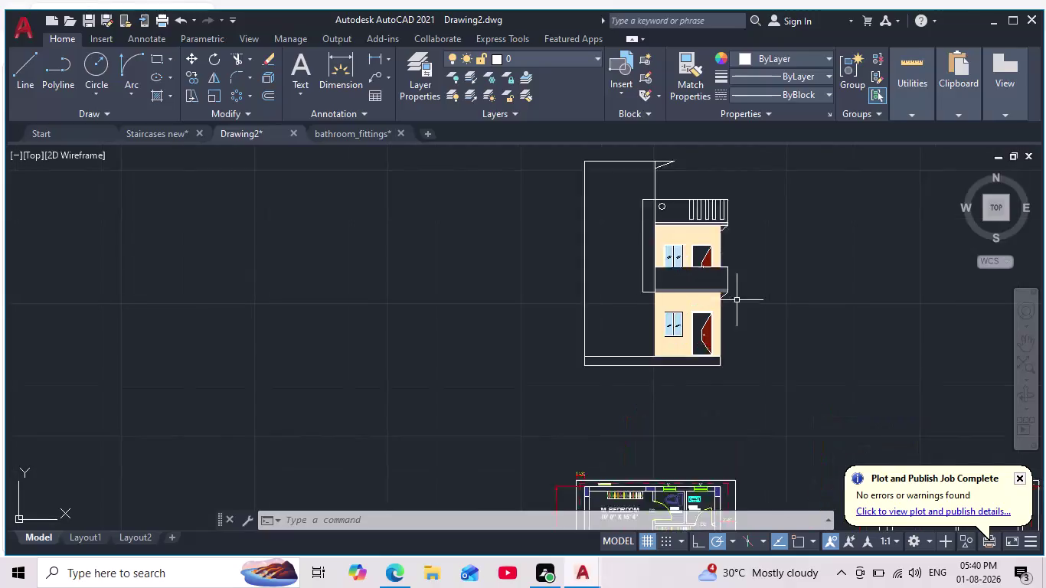
Pan and zoom around the two-storey front elevation to frame it.
middle_click(737, 298)
scroll(up, 3)
scroll(down, 3)
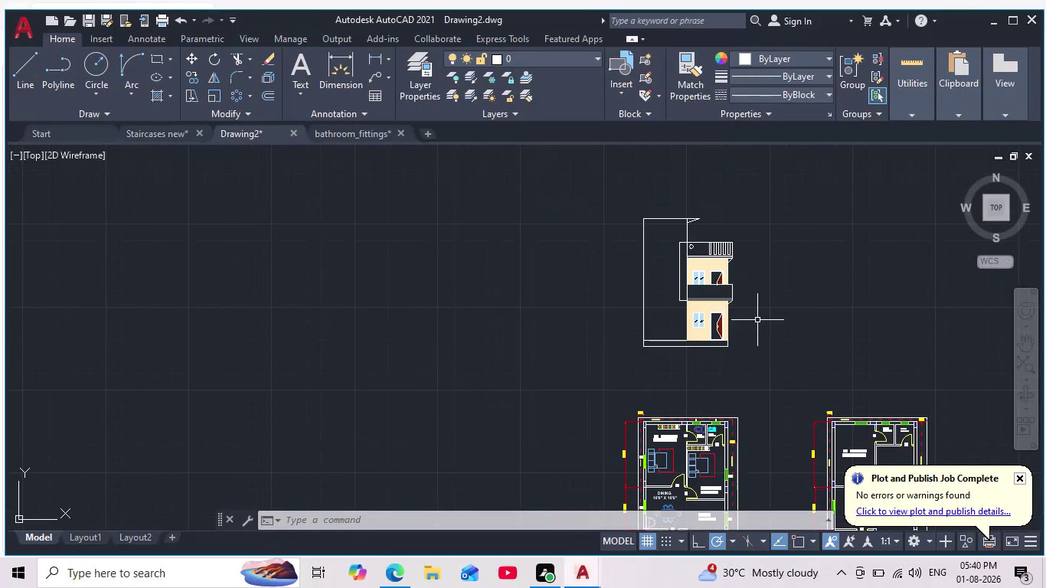
middle_drag(748, 308, 750, 326)
scroll(up, 3)
scroll(down, 3)
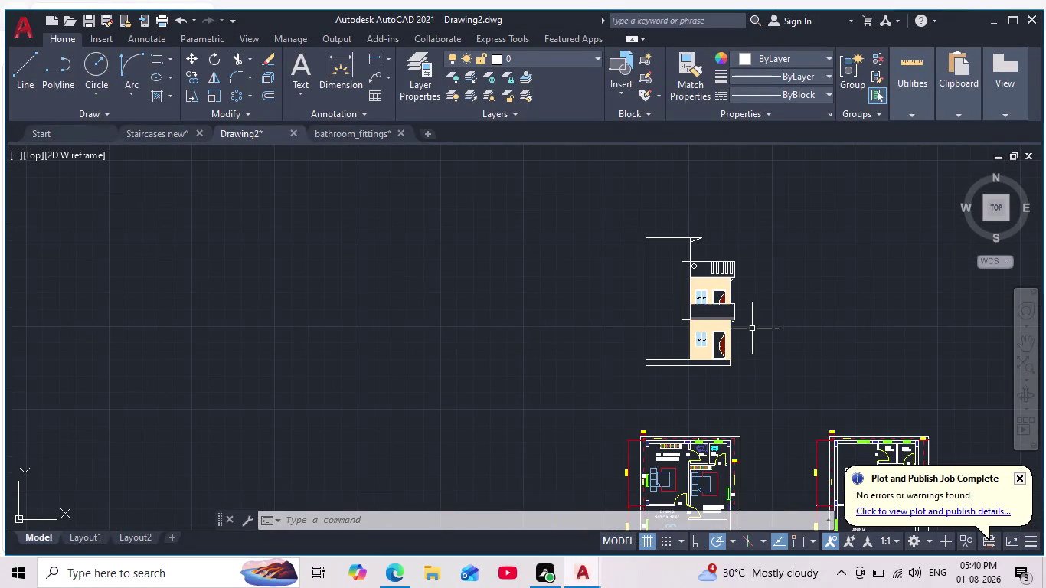
scroll(up, 3)
scroll(down, 3)
scroll(up, 3)
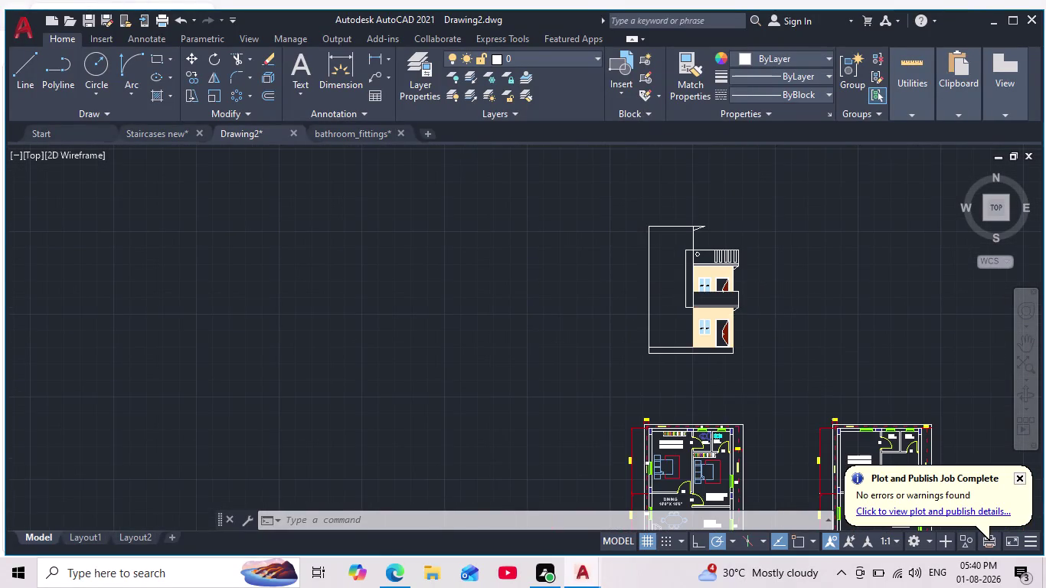
scroll(up, 3)
middle_click(741, 308)
scroll(down, 3)
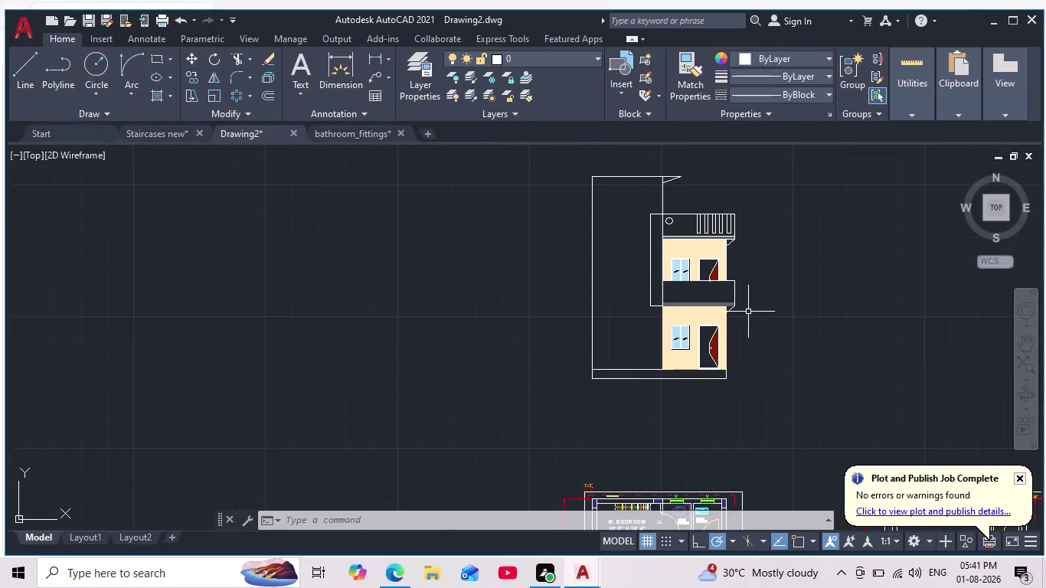
scroll(up, 3)
scroll(up, 3)
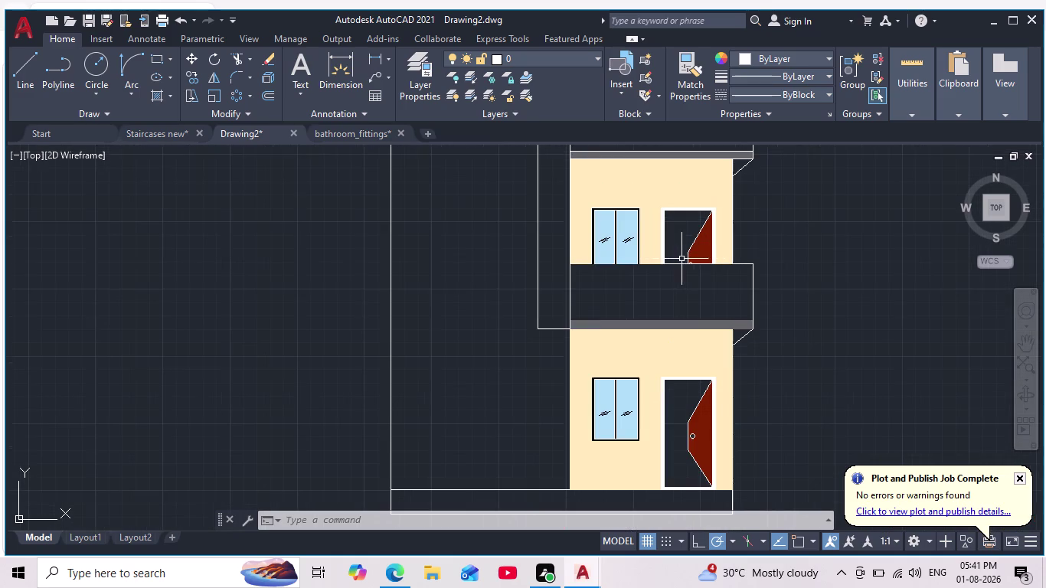
scroll(down, 3)
middle_drag(782, 303, 781, 325)
scroll(down, 3)
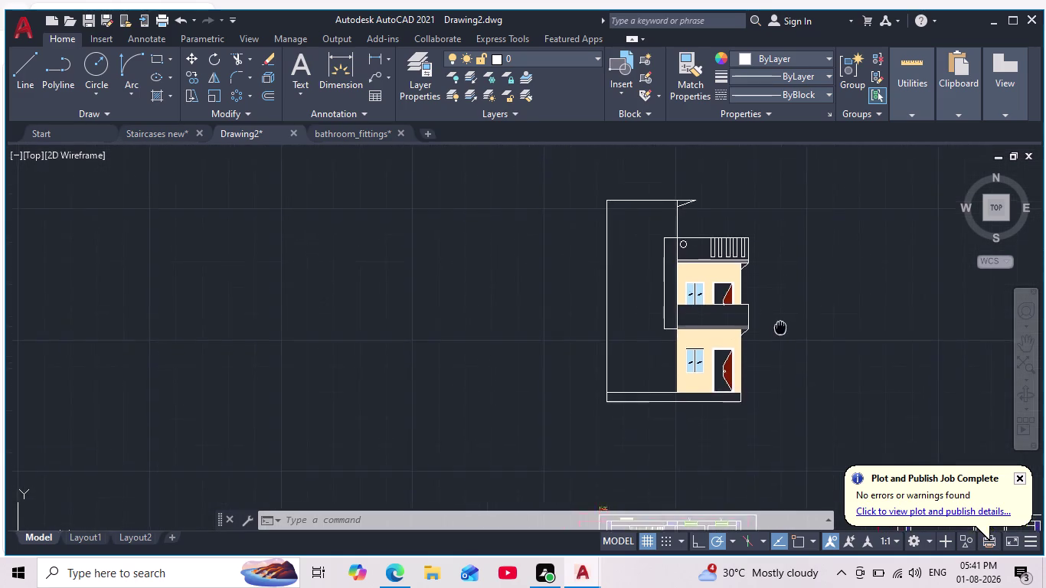
middle_drag(781, 325, 776, 336)
scroll(down, 3)
scroll(up, 3)
scroll(up, 3)
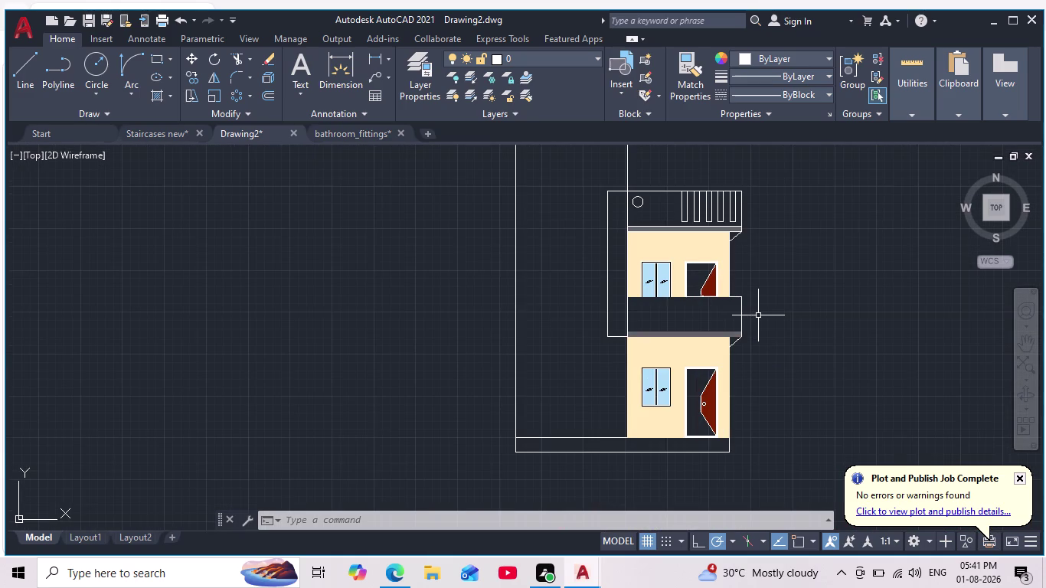
Solid-hatch the floor slab and the tall parapet strip in grey.
key(h)
key(Return)
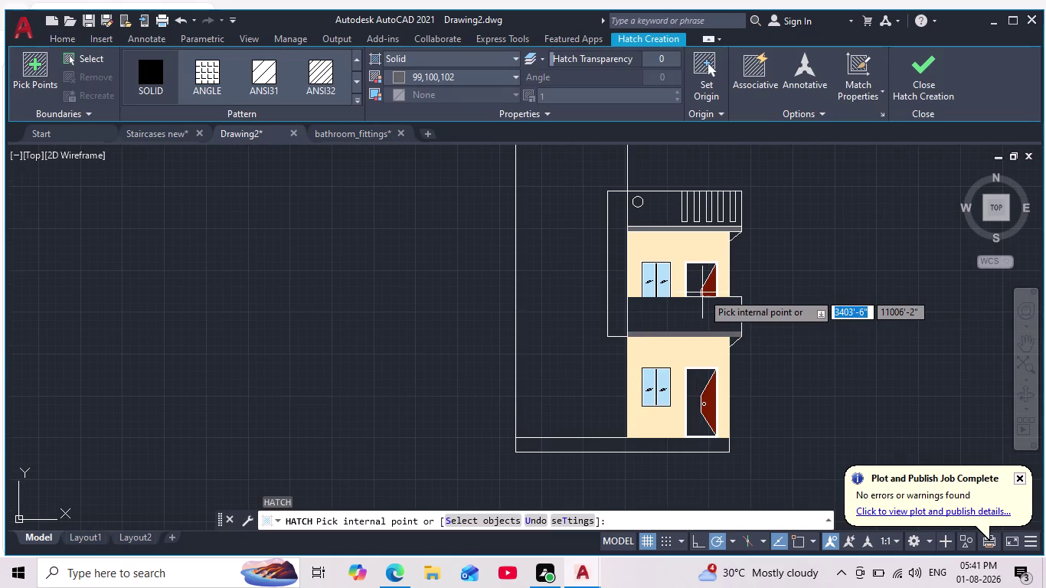
scroll(down, 3)
scroll(down, 3)
scroll(up, 3)
scroll(up, 3)
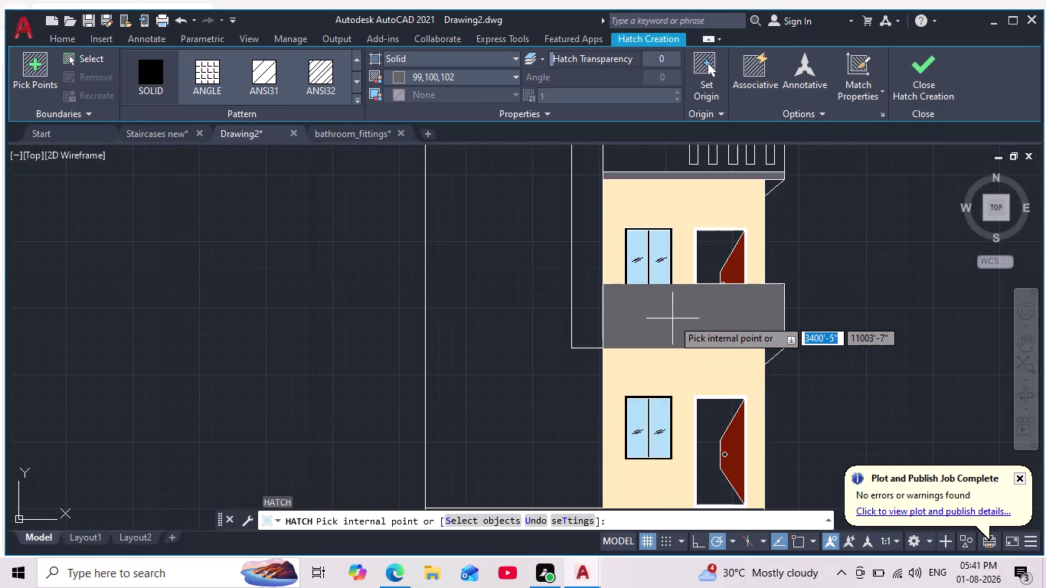
scroll(down, 3)
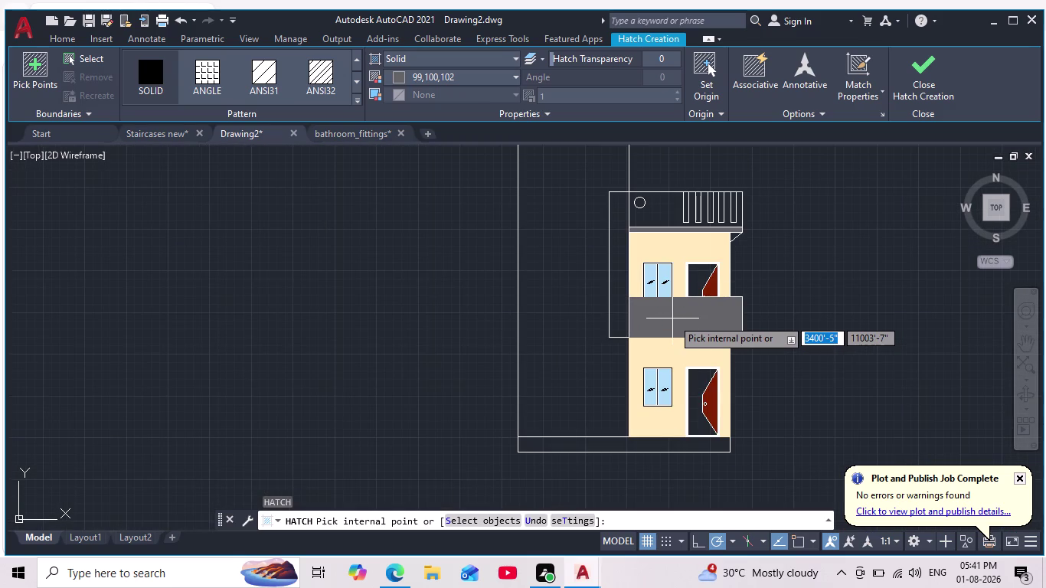
scroll(up, 3)
scroll(down, 3)
scroll(up, 3)
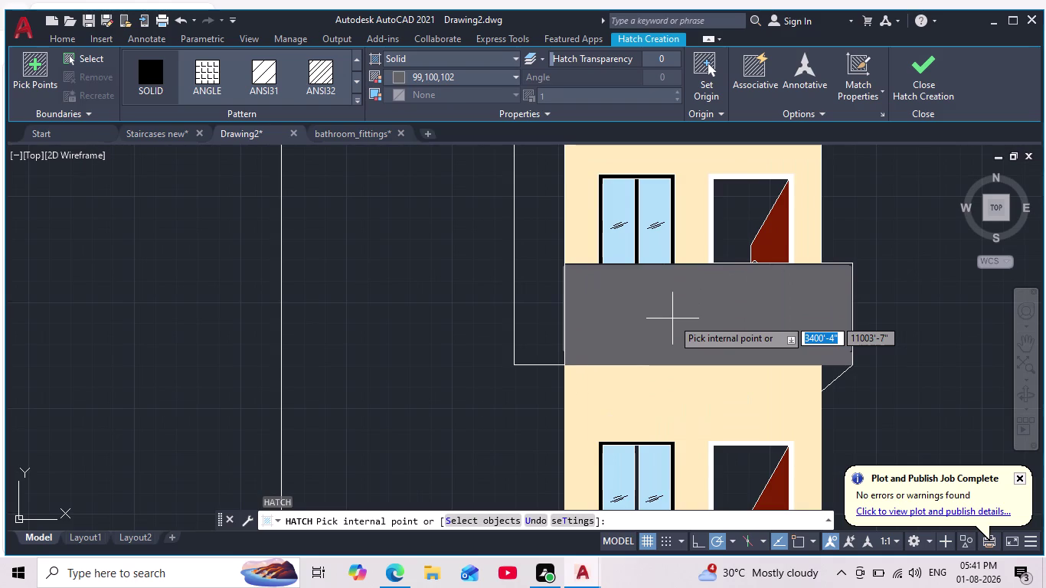
scroll(down, 3)
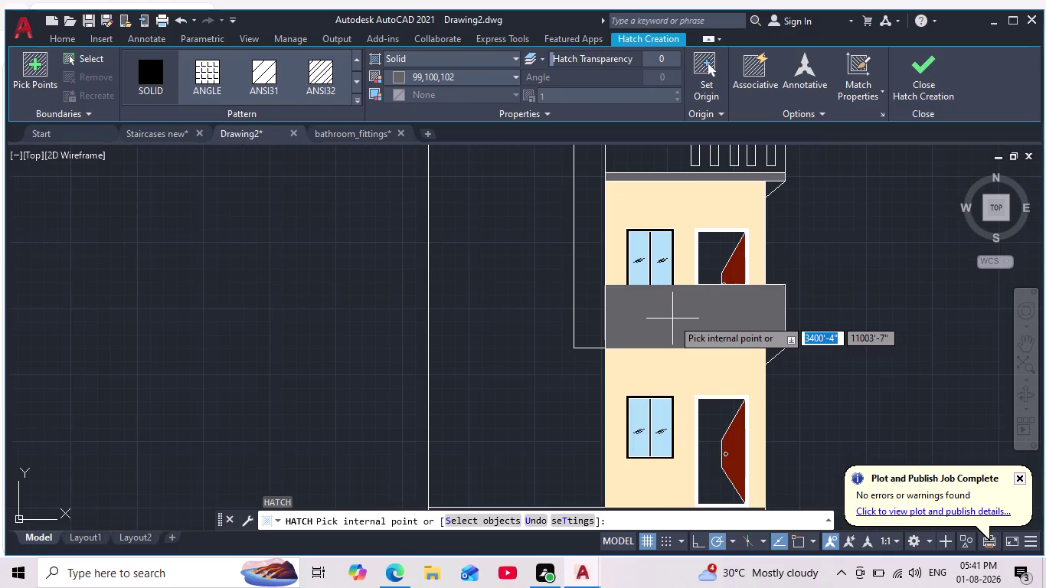
click(672, 318)
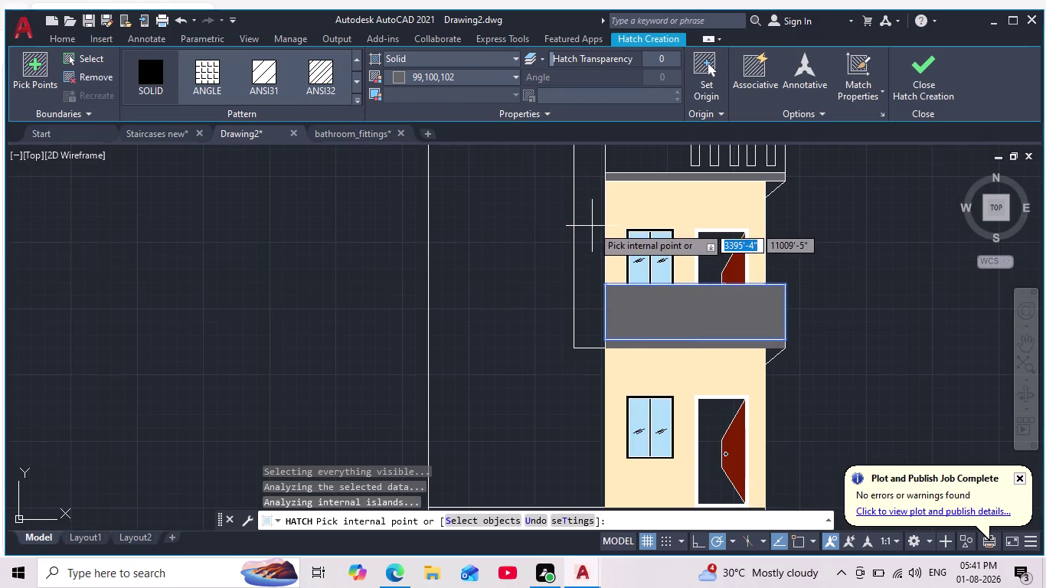
middle_drag(591, 241, 577, 390)
click(574, 345)
scroll(down, 3)
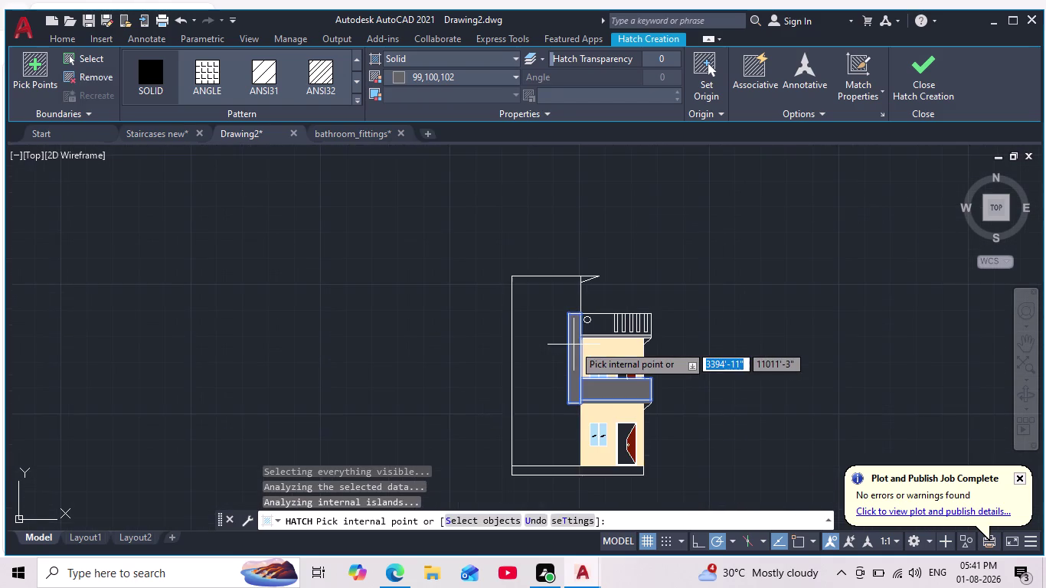
scroll(up, 3)
scroll(up, 3)
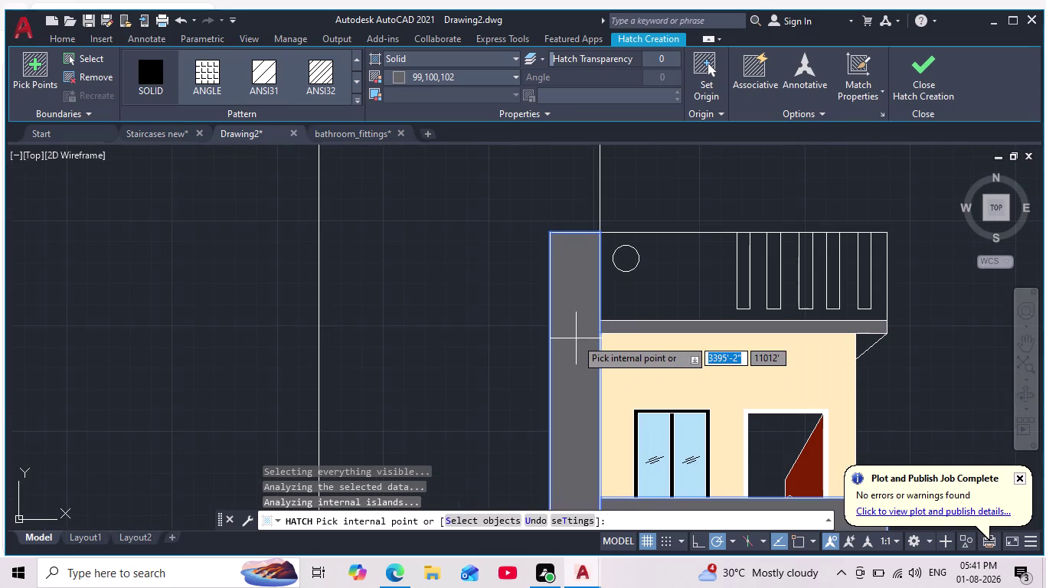
key(Escape)
Recentre the elevation and start a line at the slab's top-left corner.
scroll(down, 3)
middle_drag(875, 349, 815, 308)
scroll(down, 3)
scroll(up, 3)
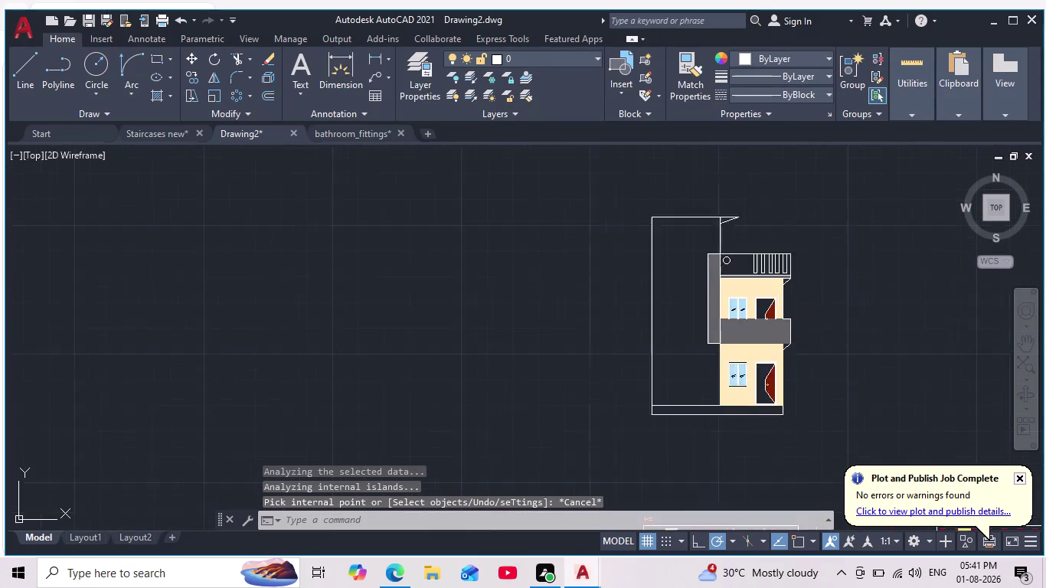
scroll(up, 3)
scroll(down, 3)
middle_drag(849, 347, 713, 395)
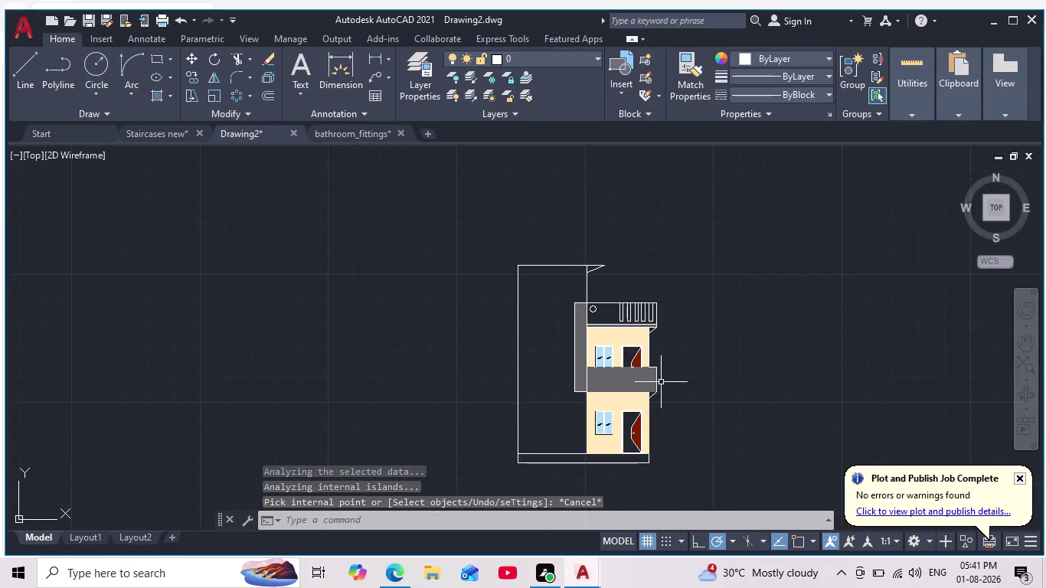
scroll(up, 3)
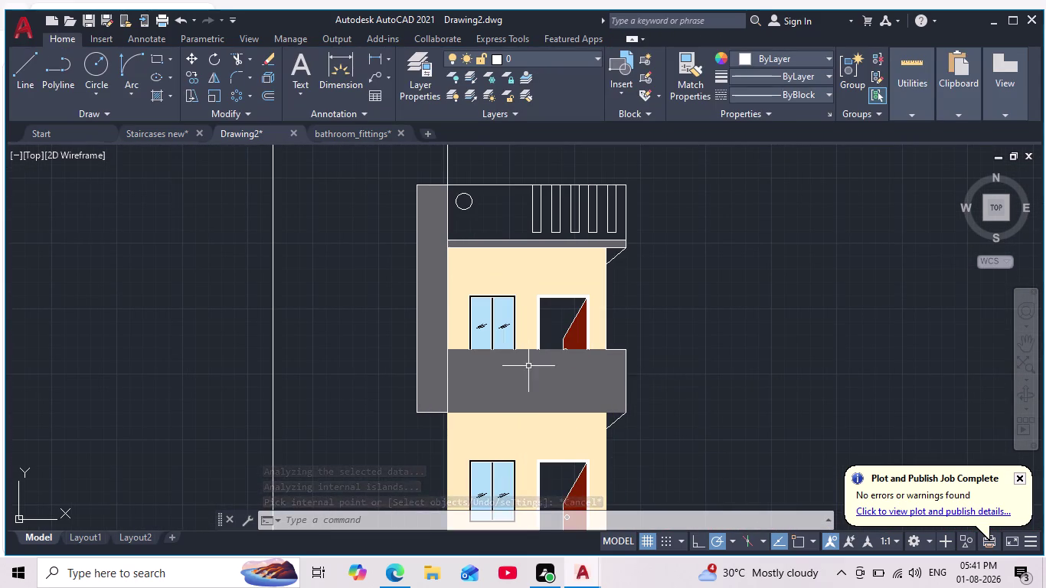
scroll(up, 3)
click(23, 67)
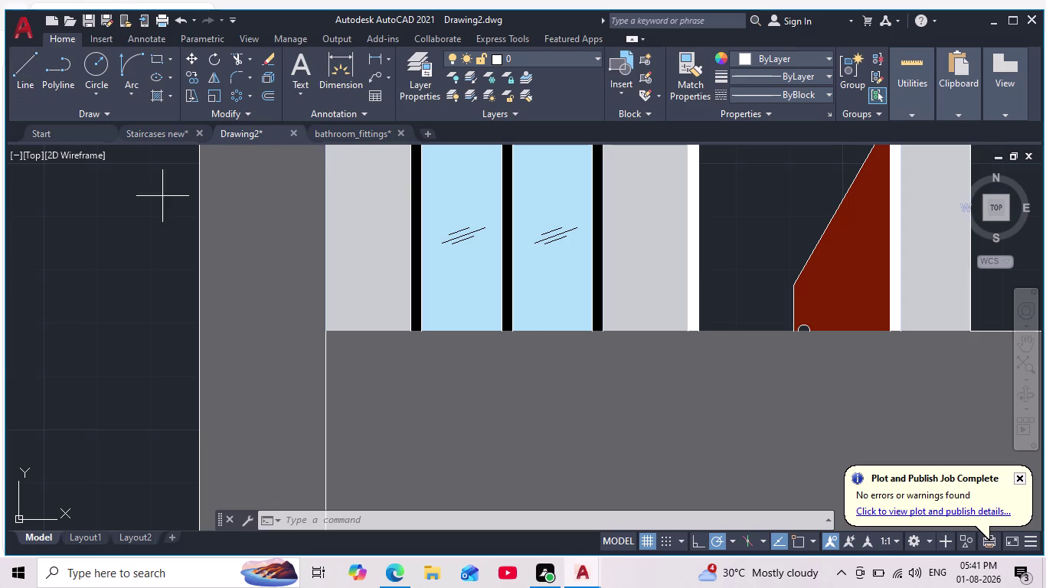
click(322, 331)
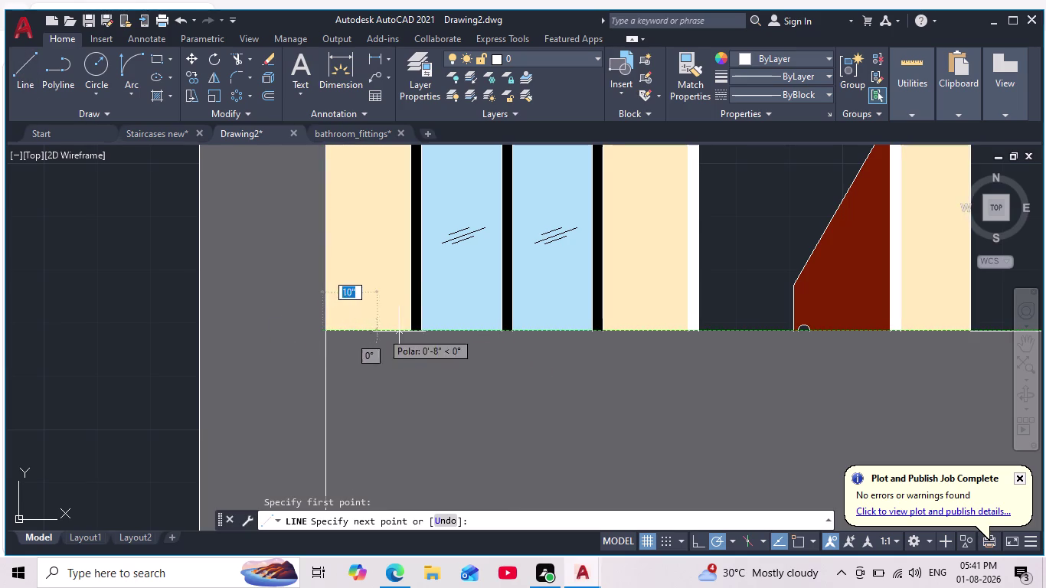
End the line at the slab's top-right edge and zoom back out to the elevation.
middle_drag(542, 331, 369, 350)
scroll(down, 3)
scroll(up, 3)
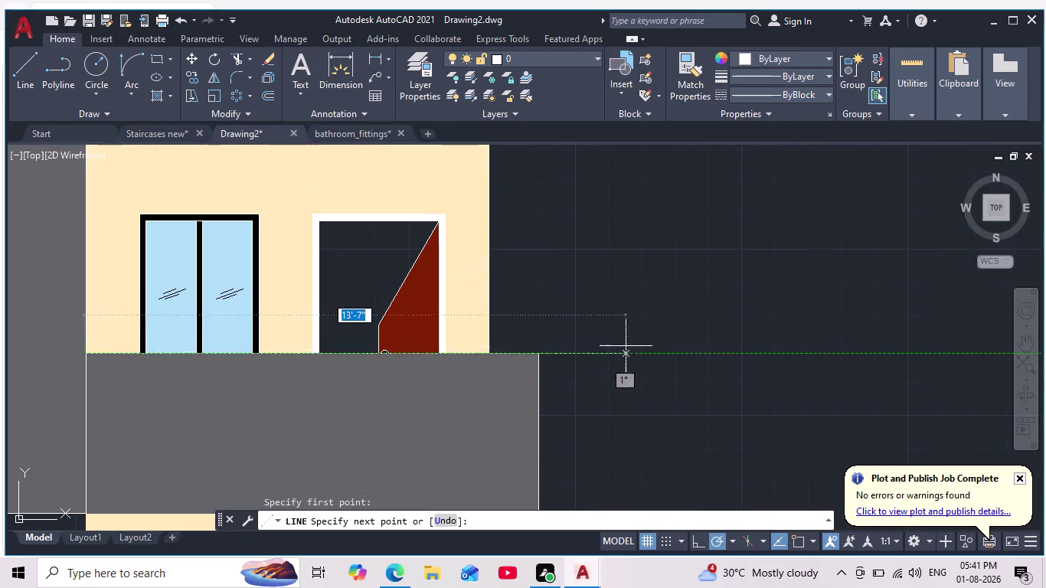
click(539, 354)
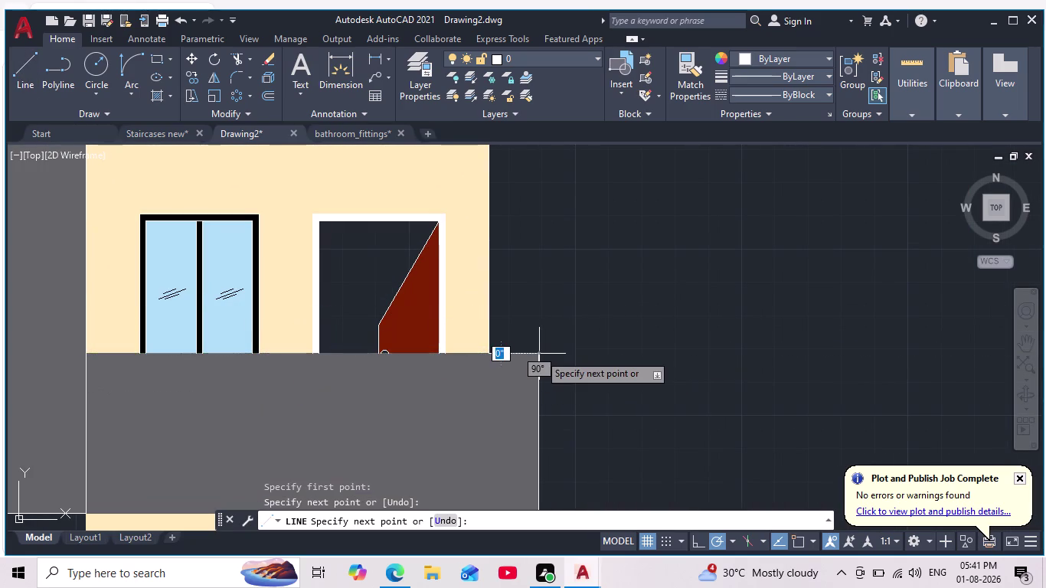
key(Escape)
scroll(down, 3)
scroll(up, 3)
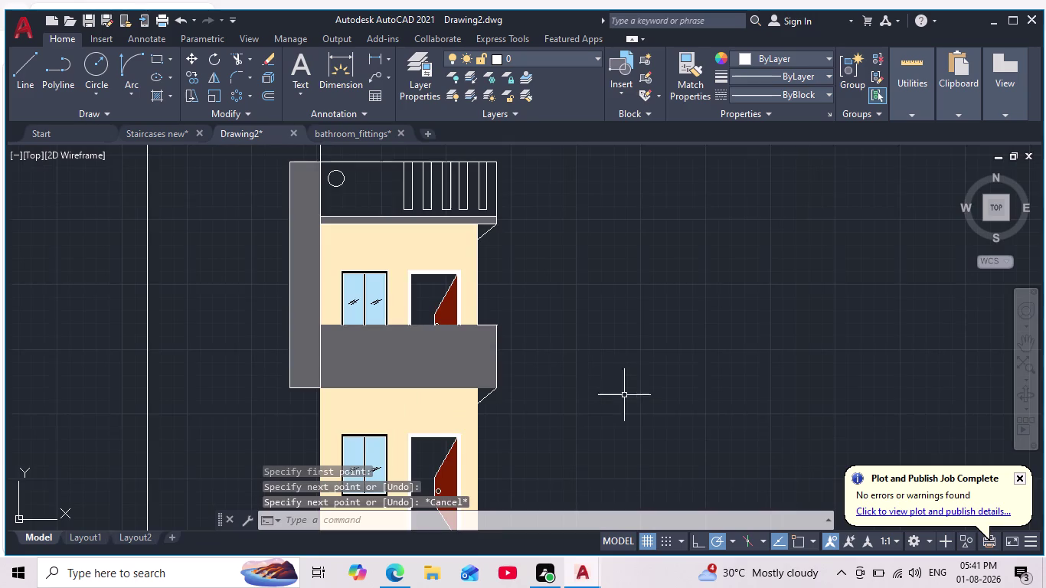
middle_drag(638, 398, 645, 398)
scroll(down, 3)
scroll(down, 3)
scroll(up, 3)
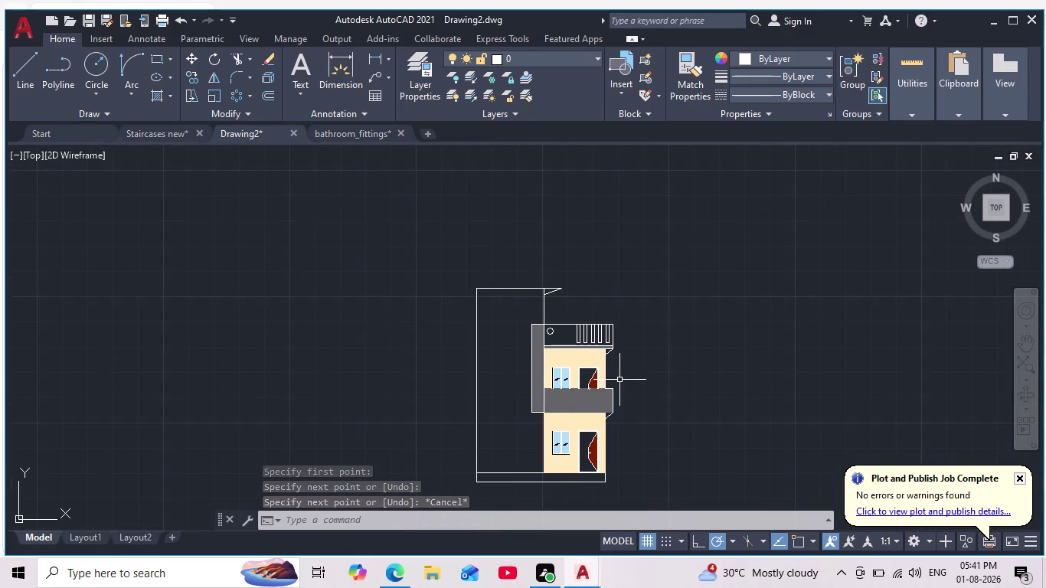
scroll(down, 3)
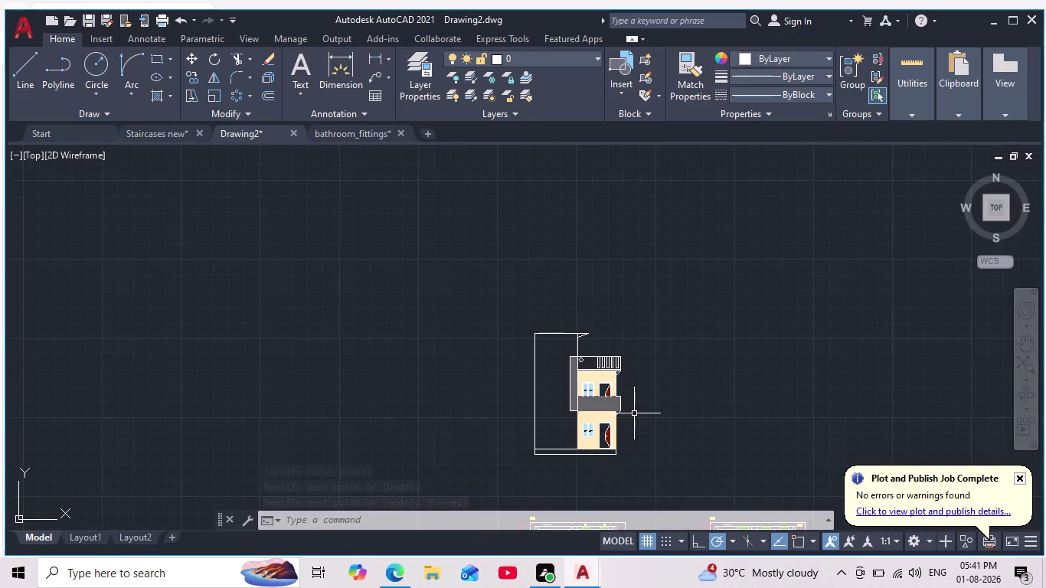
Cancel the hatch and delete the misplaced grey fill on the wall strip and slab.
key(h)
key(Return)
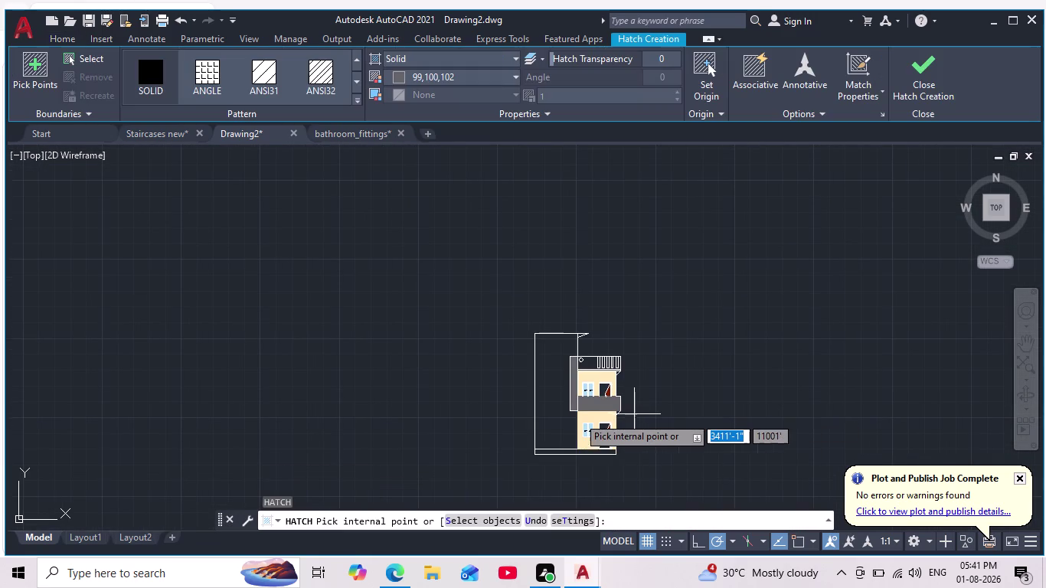
scroll(up, 3)
scroll(down, 3)
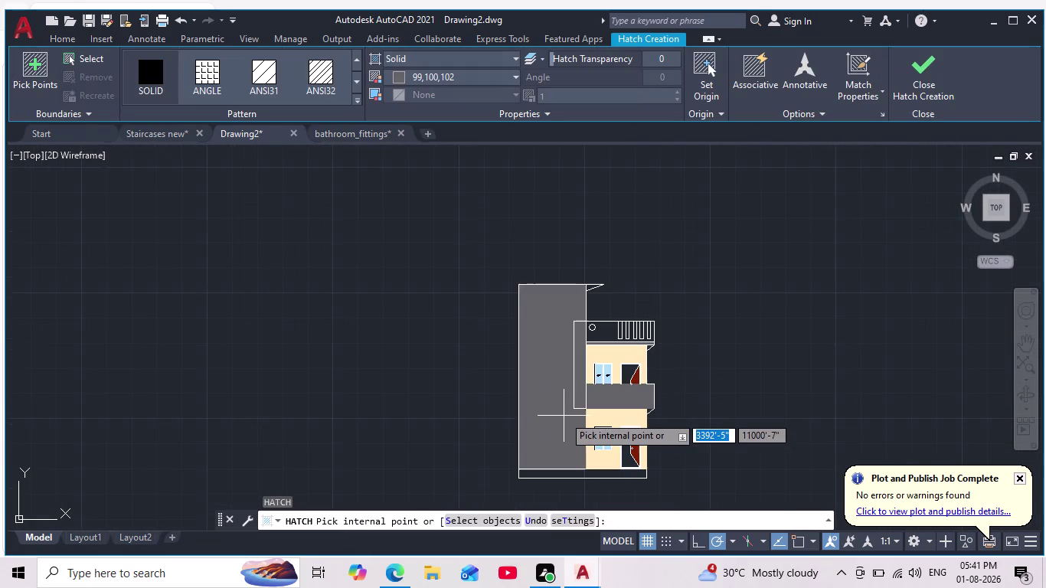
scroll(up, 3)
scroll(down, 3)
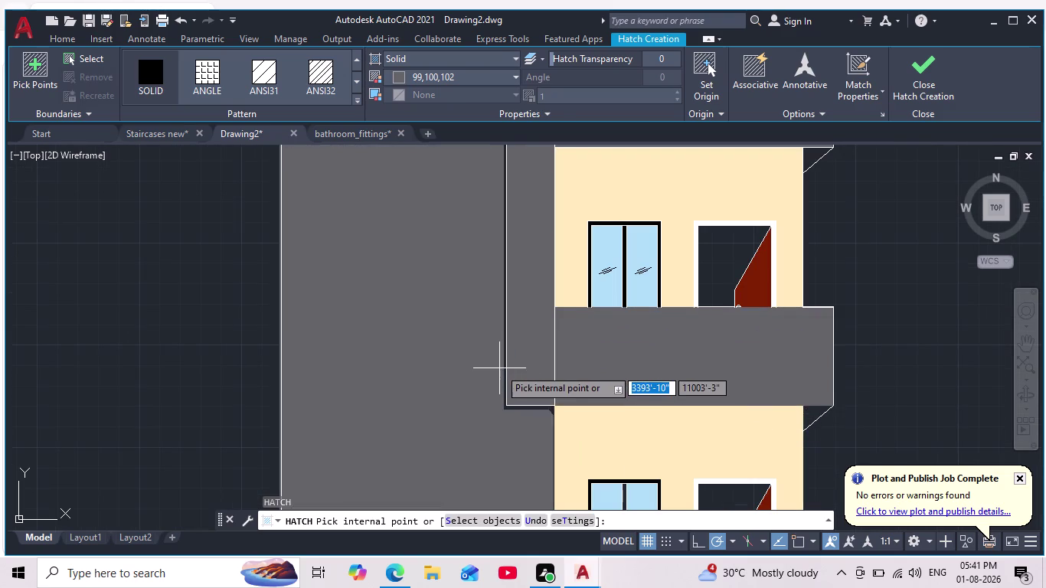
scroll(down, 3)
scroll(up, 3)
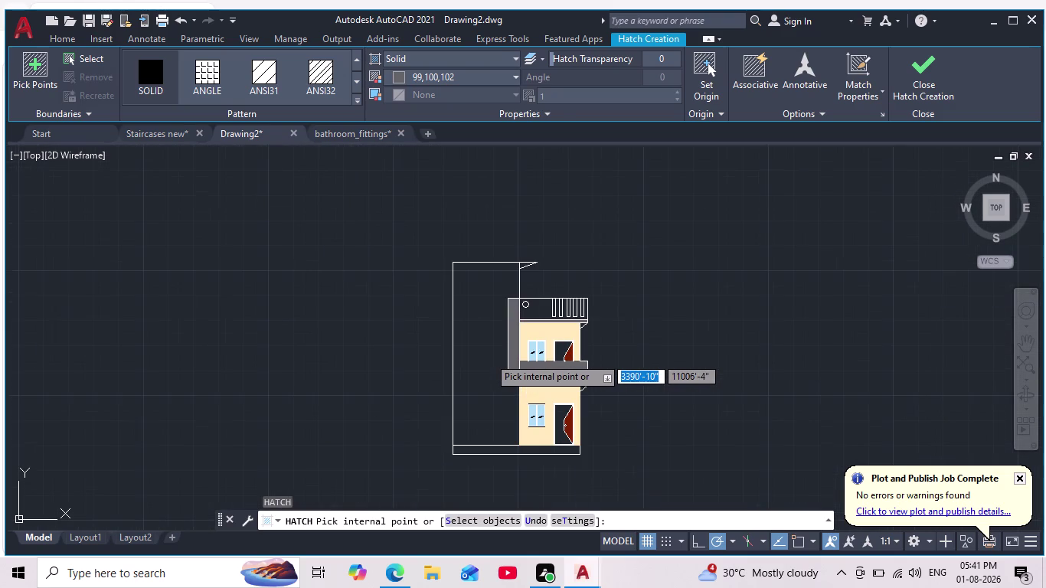
scroll(up, 3)
key(Escape)
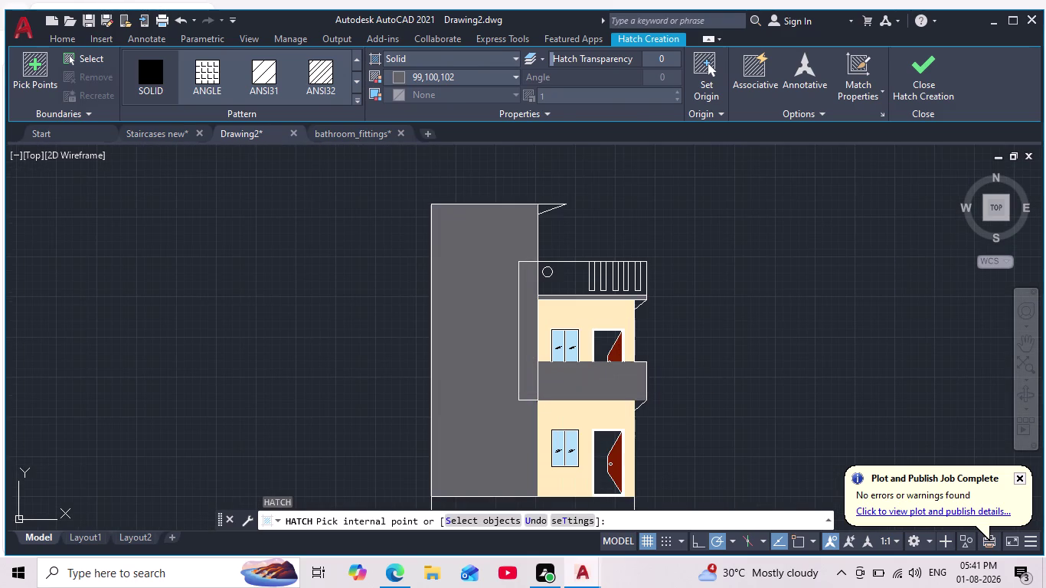
click(529, 335)
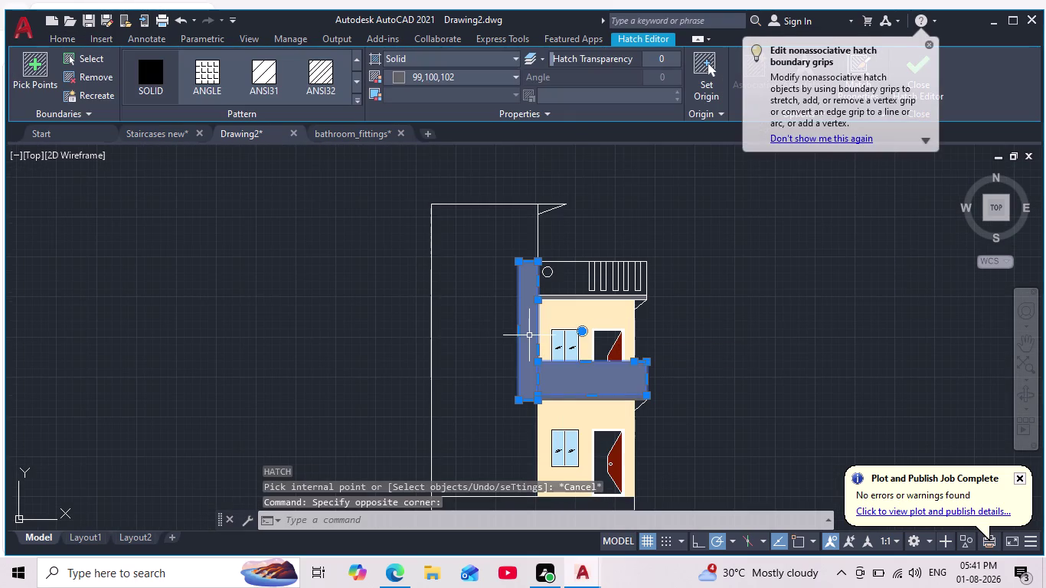
key(Delete)
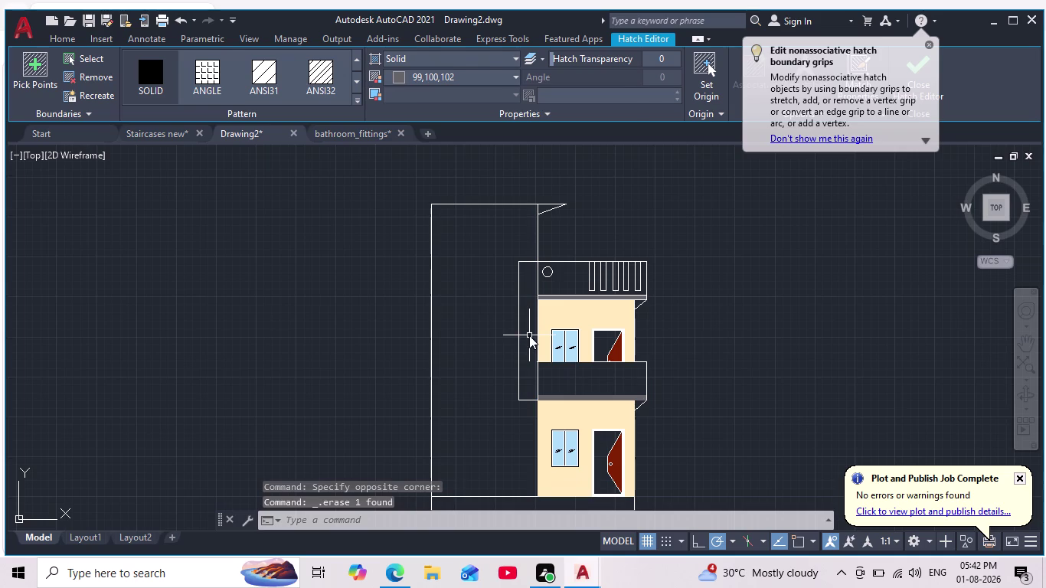
Start a new solid hatch and pick inside the parapet band.
scroll(up, 3)
scroll(down, 3)
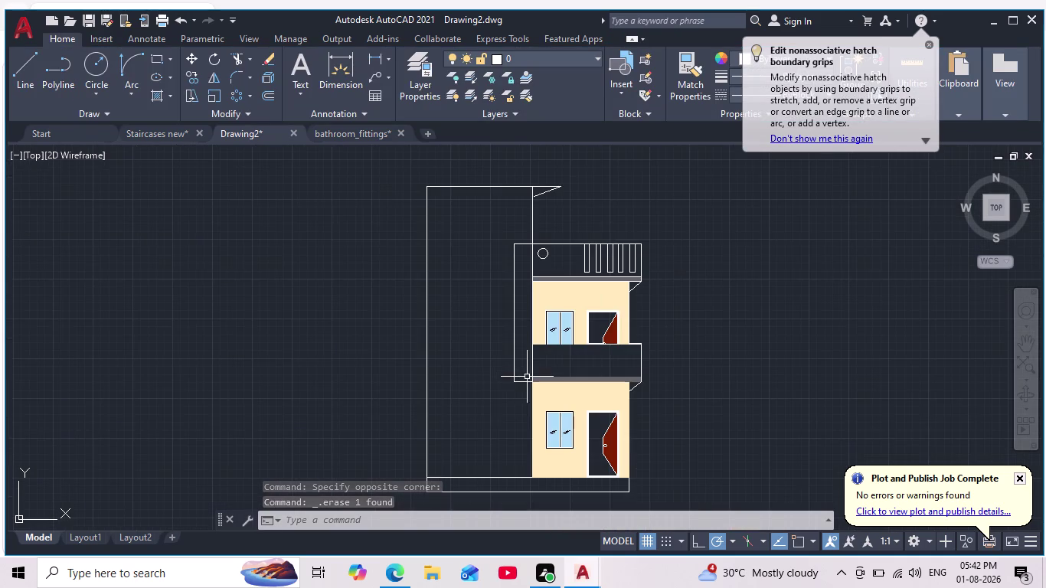
key(h)
key(Return)
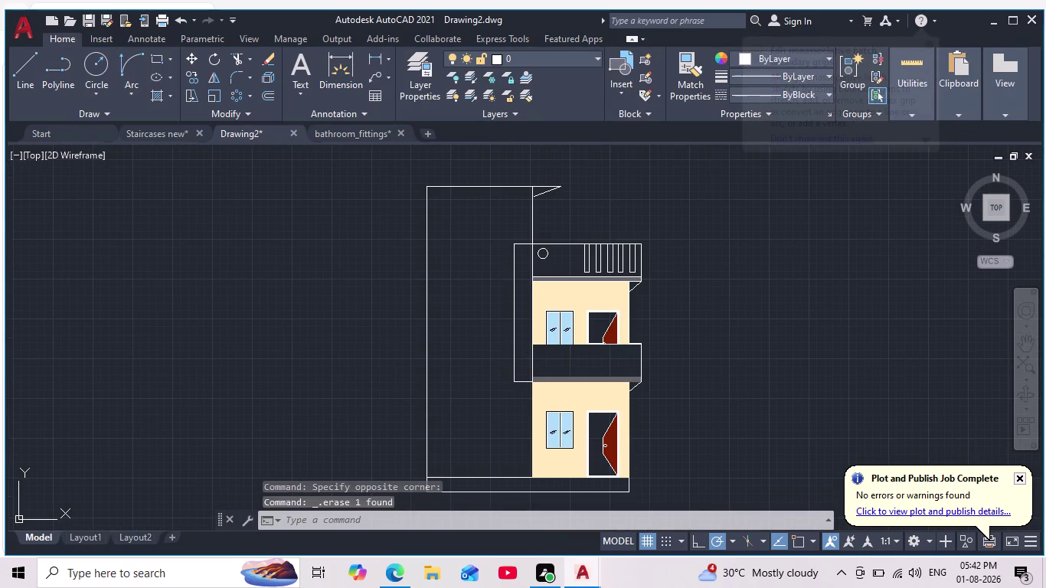
click(563, 367)
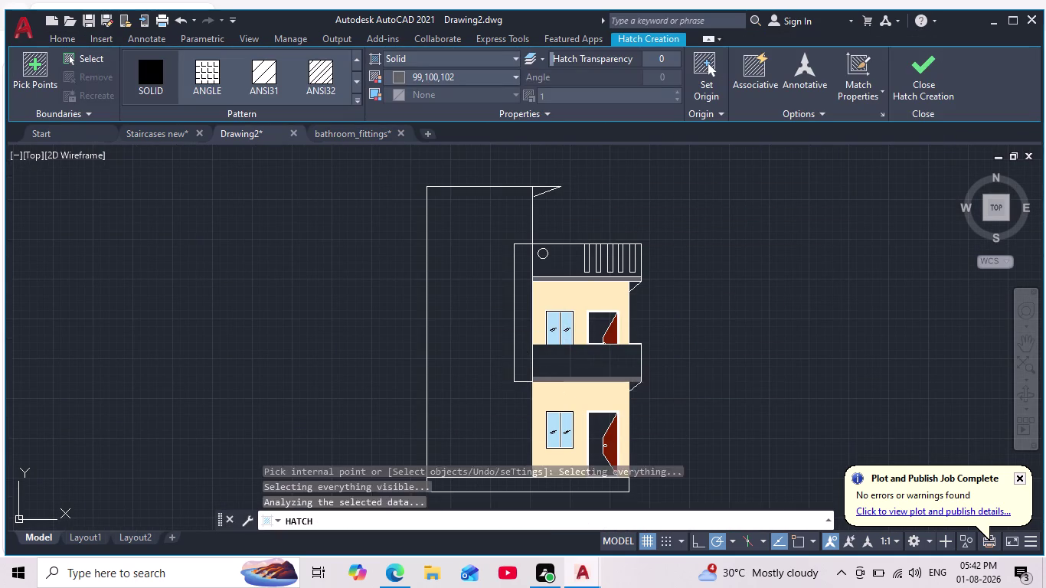
Add the first-floor slab to the grey fill, finish it, and reframe the parapet.
click(566, 263)
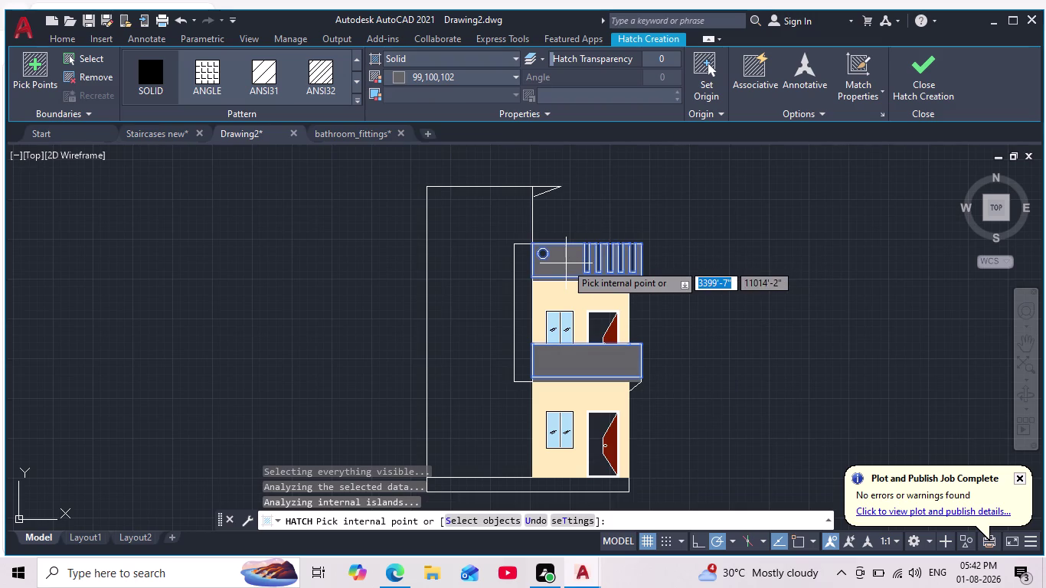
key(Escape)
scroll(down, 3)
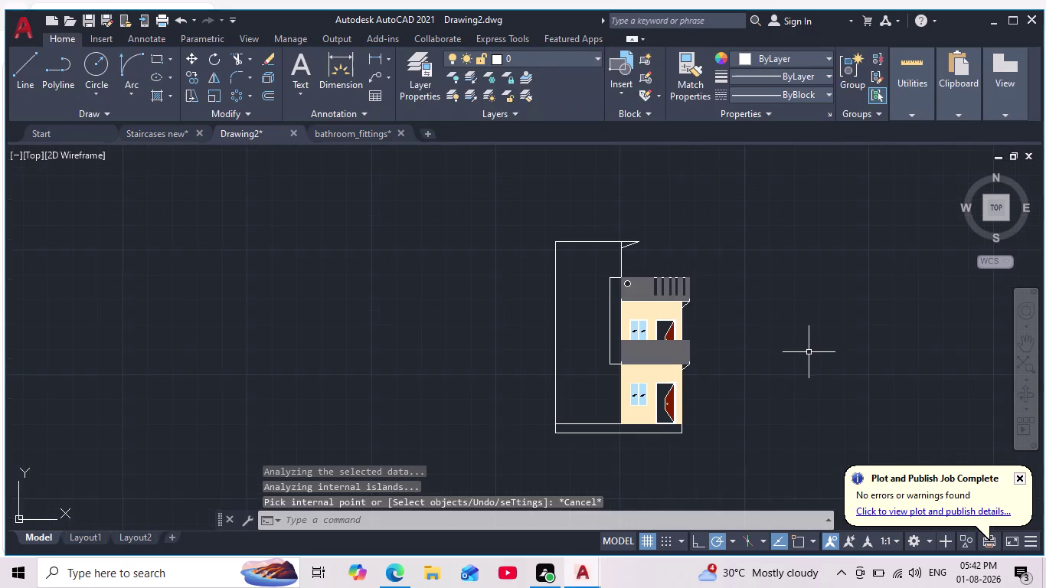
middle_drag(808, 352, 744, 344)
scroll(down, 3)
scroll(up, 3)
scroll(up, 3)
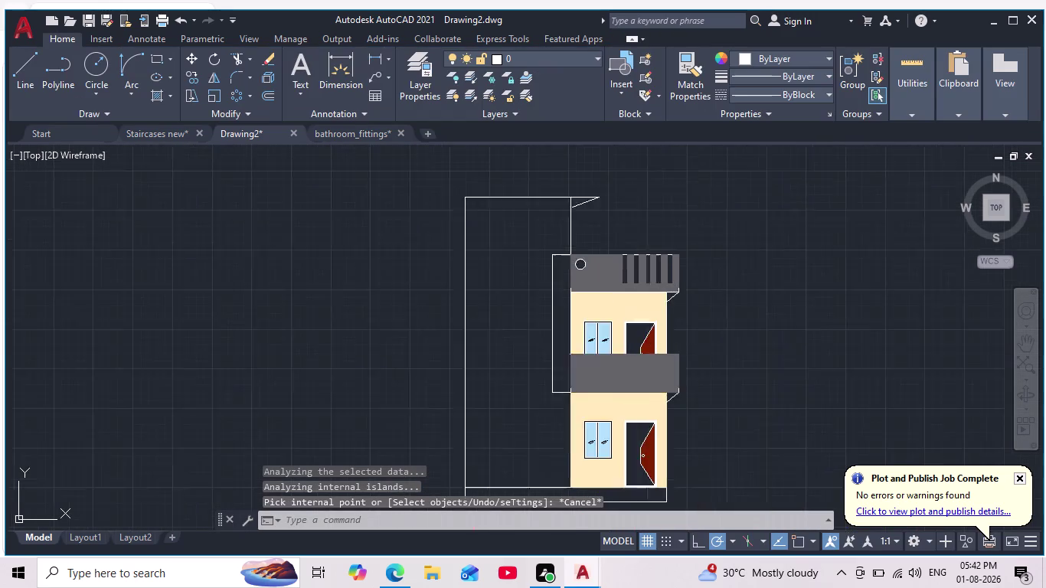
scroll(up, 3)
middle_drag(644, 209, 590, 245)
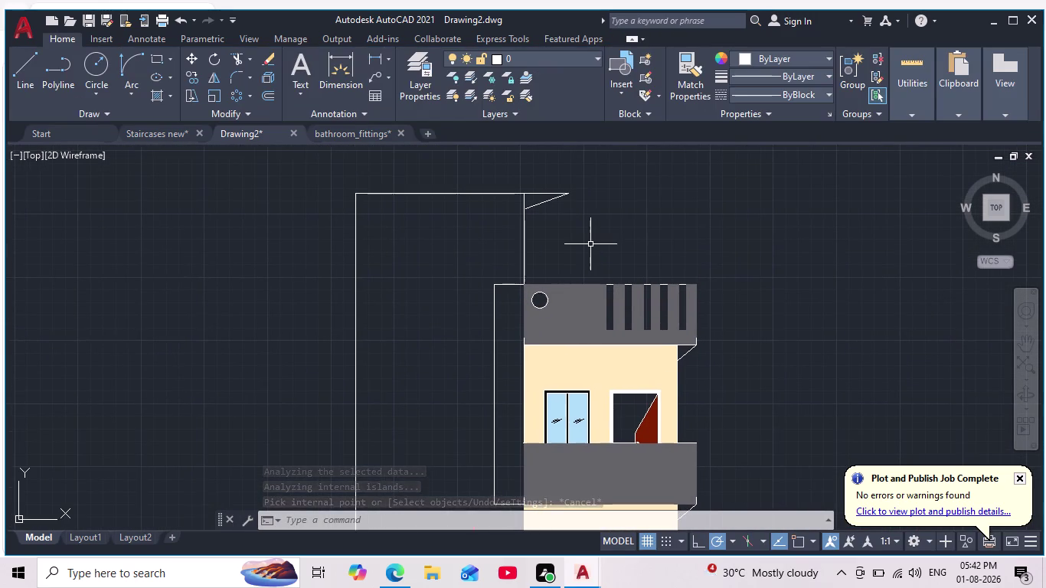
key(h)
key(Return)
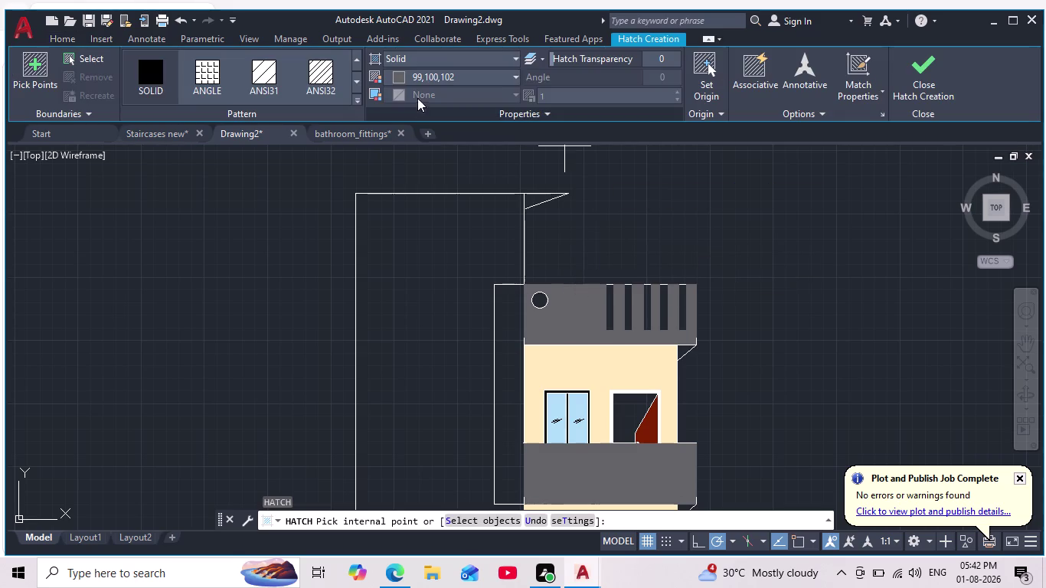
Set the hatch colour to ByLayer and fill the five railing bars white.
click(403, 81)
click(393, 96)
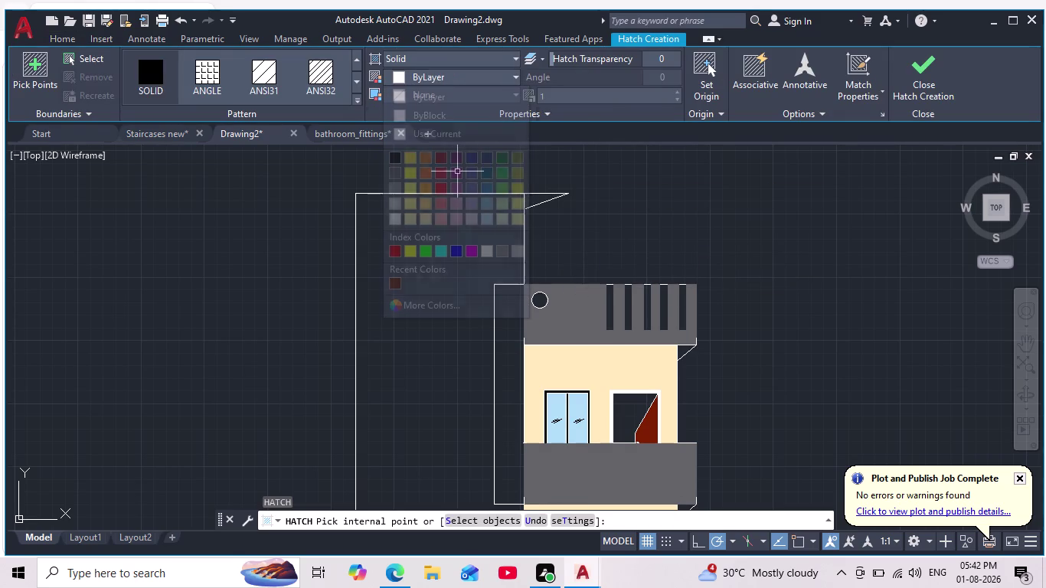
click(611, 310)
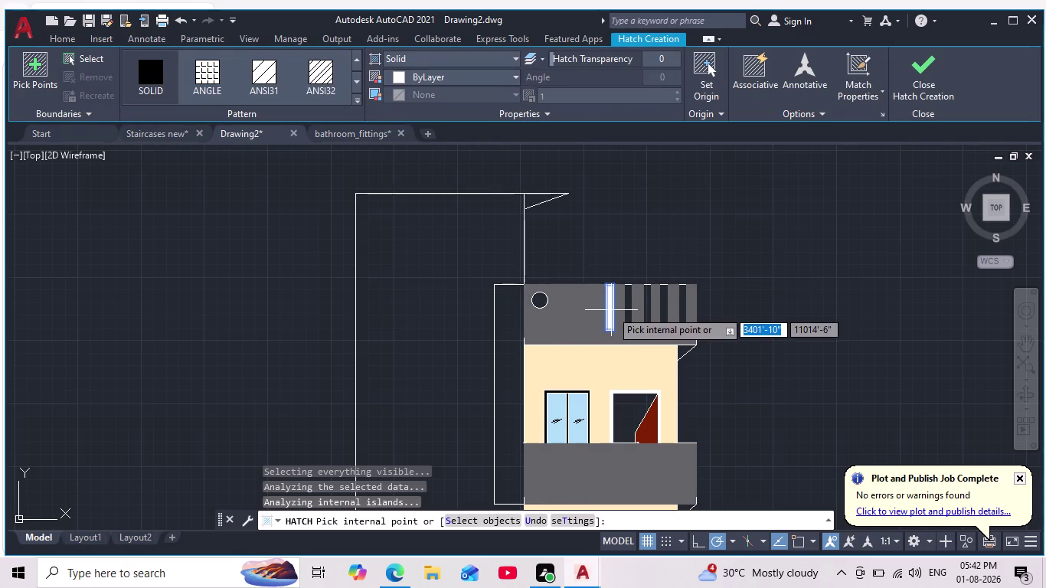
scroll(up, 3)
click(636, 310)
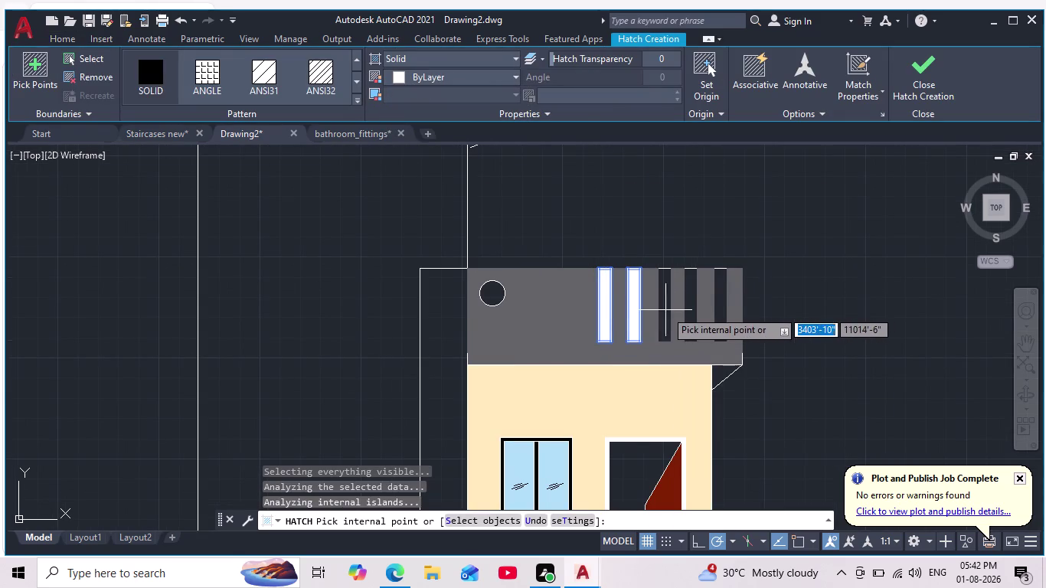
click(668, 310)
click(692, 306)
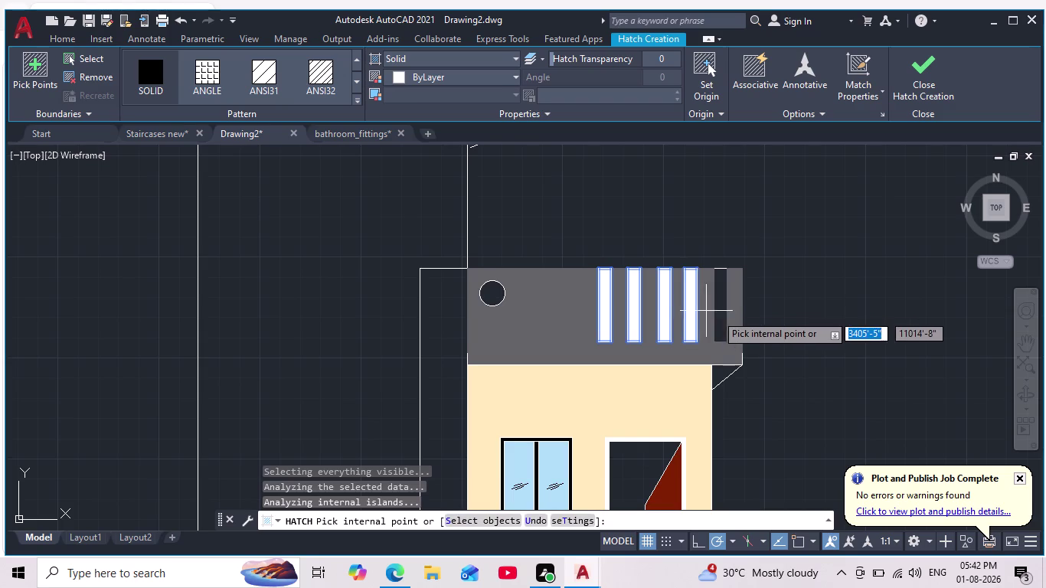
click(717, 314)
Add the parapet circle to the white fill and apply it.
scroll(down, 3)
middle_drag(781, 314, 756, 298)
scroll(up, 3)
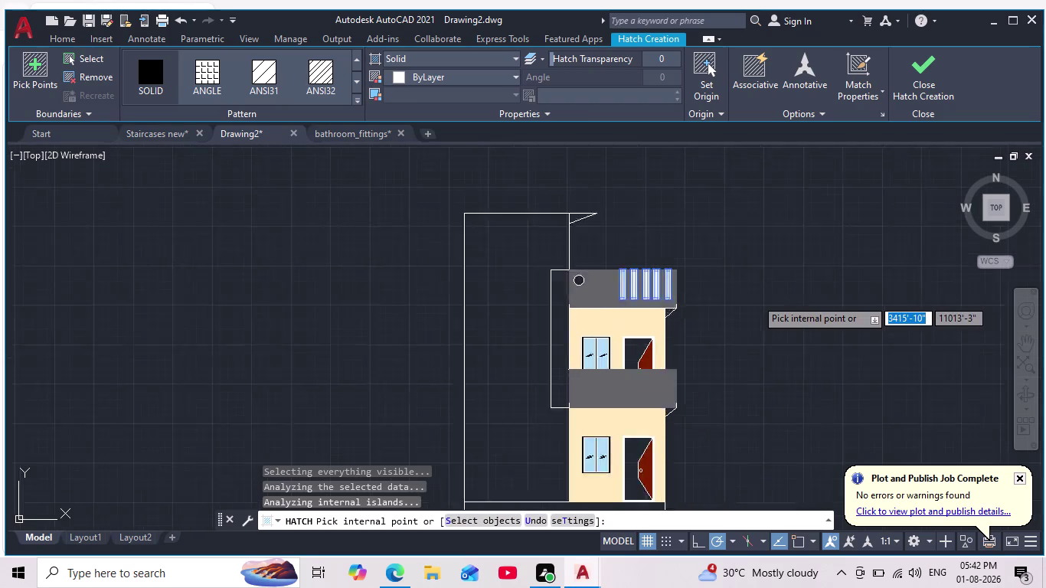
scroll(up, 3)
scroll(up, 3)
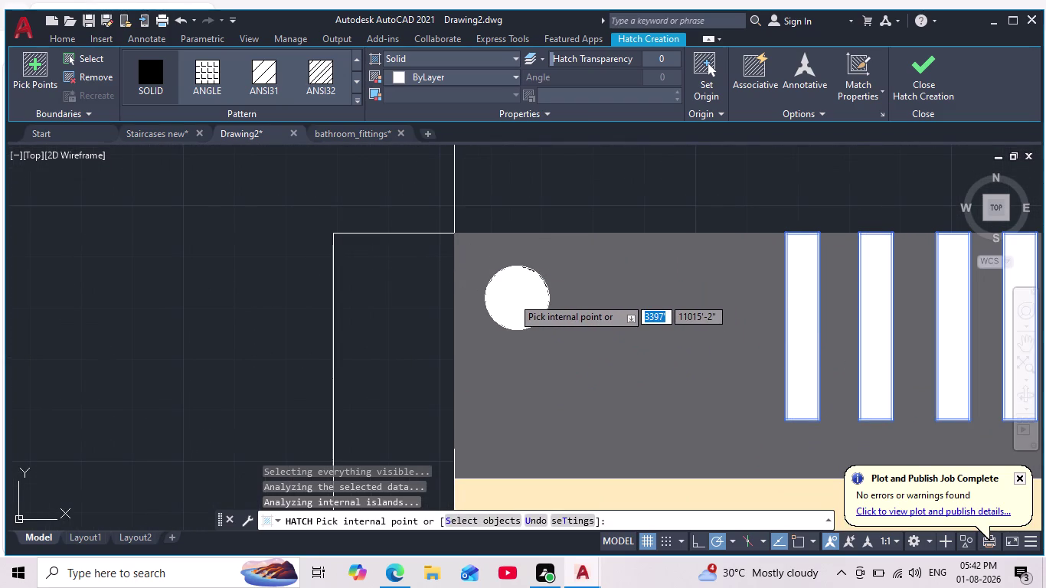
click(512, 297)
key(Return)
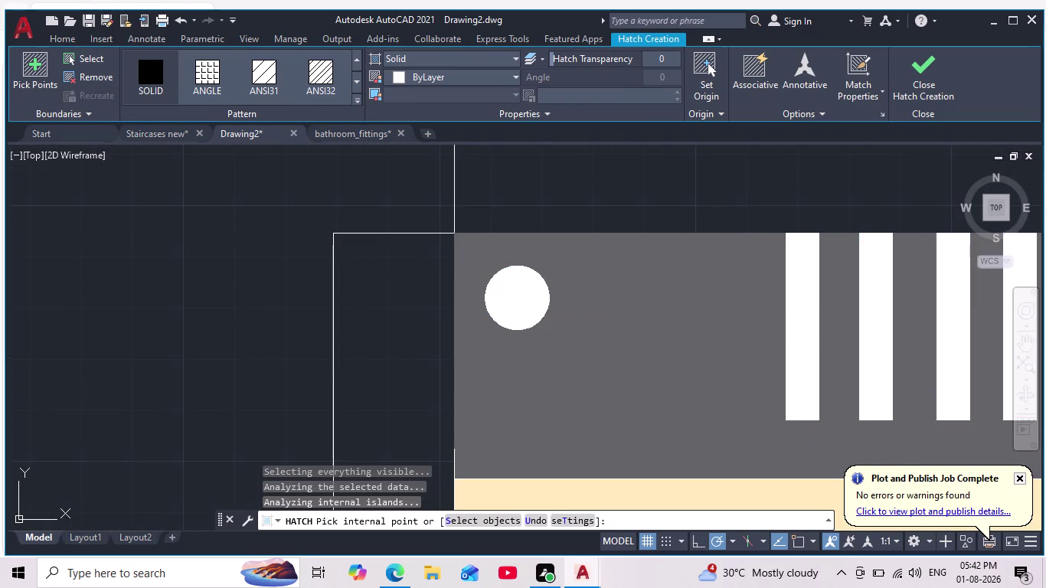
Reframe the view on the upper storey and start another solid hatch.
scroll(down, 3)
scroll(down, 3)
middle_drag(702, 370, 708, 290)
scroll(up, 3)
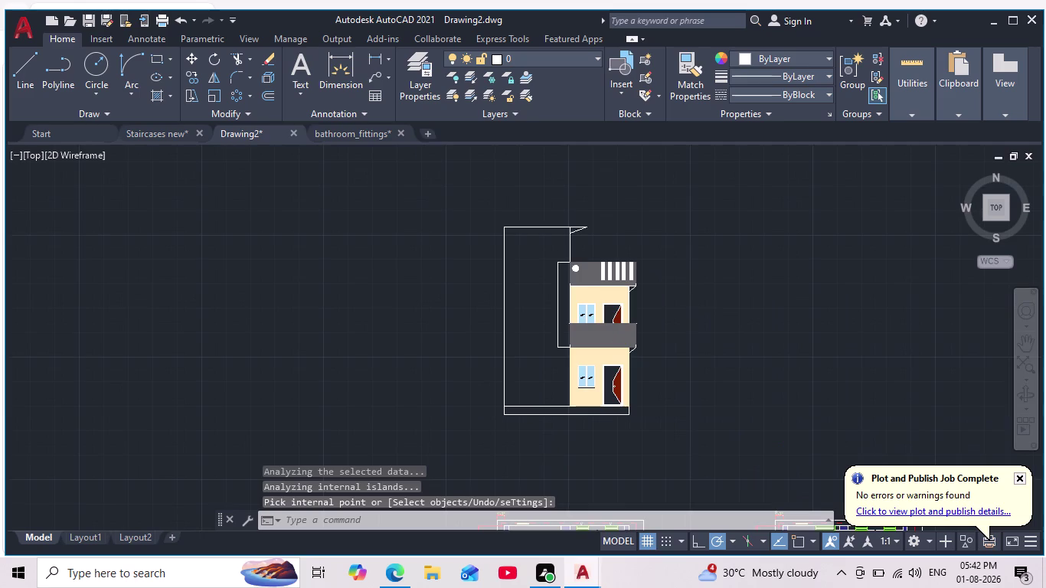
middle_drag(693, 307, 733, 298)
scroll(down, 3)
scroll(up, 3)
scroll(up, 3)
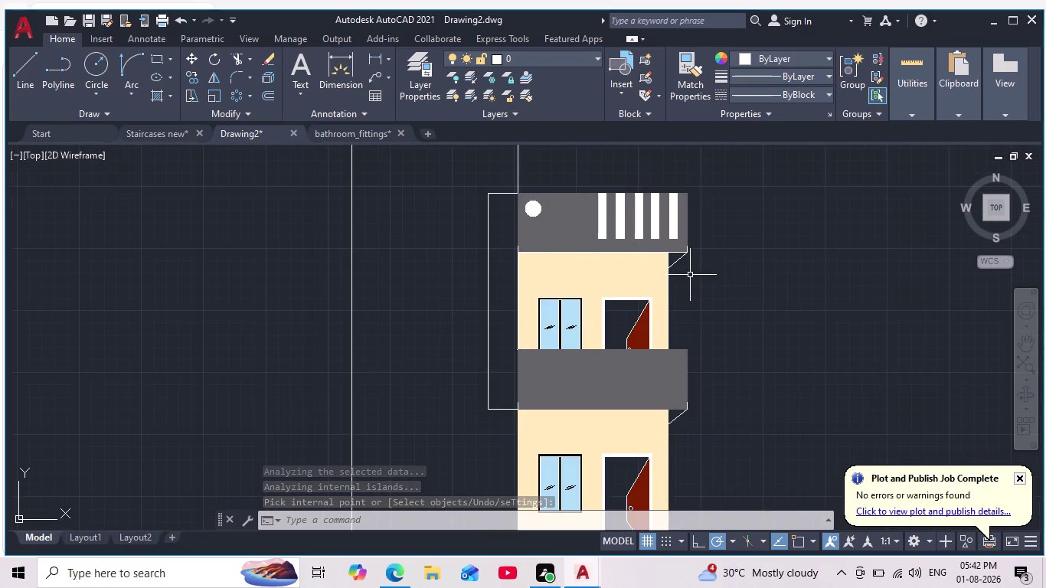
middle_drag(689, 276, 715, 318)
scroll(up, 3)
key(h)
key(Return)
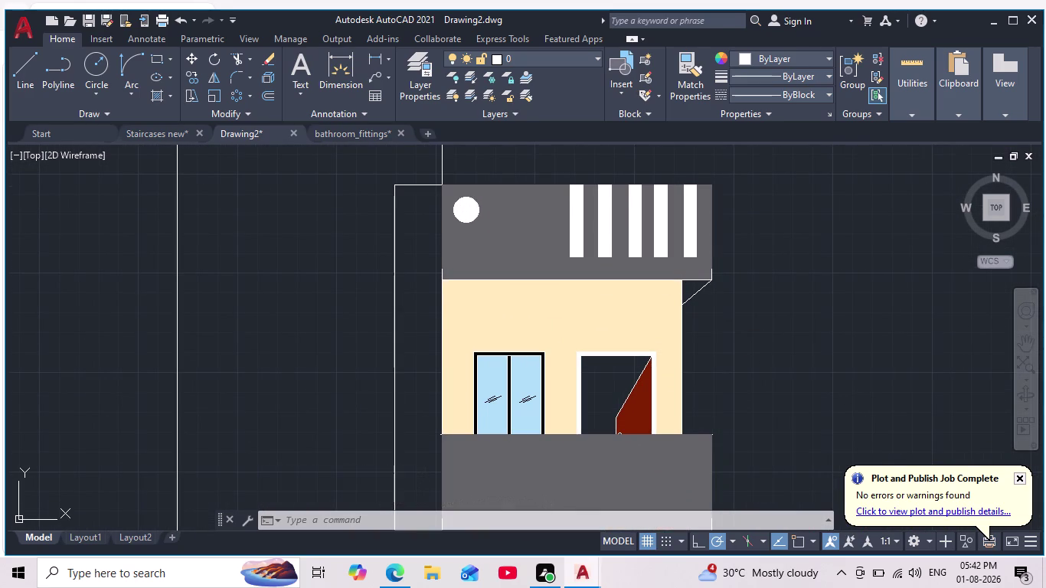